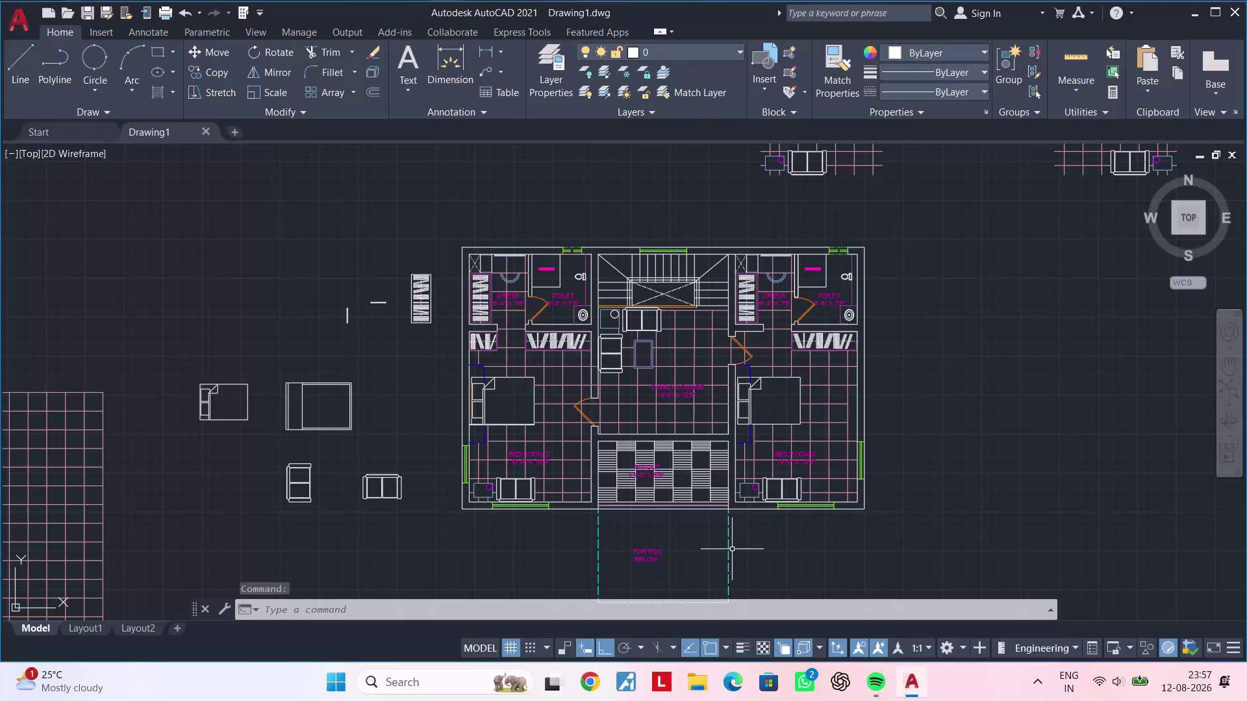
Save the two-bedroom floor plan as Drawing1.dwg and close AutoCAD.
key(ctrl+s)
key(ctrl+s)
key(ctrl+s)
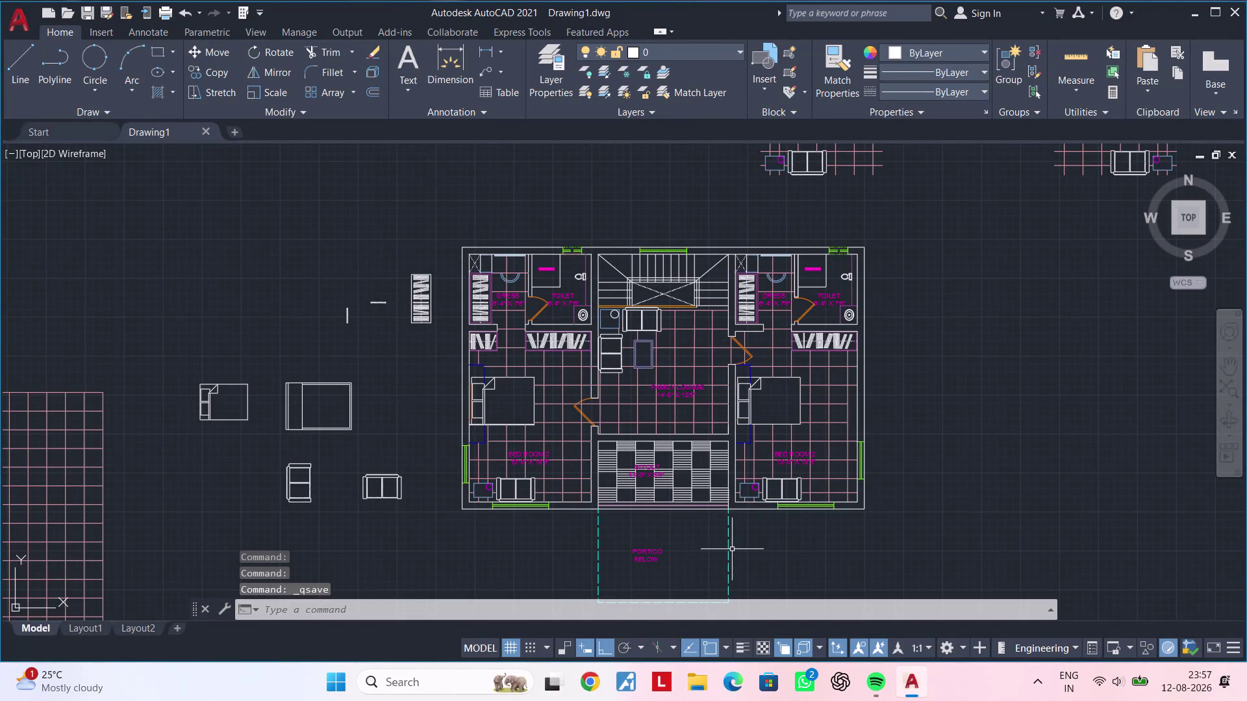
key(ctrl+s)
key(ctrl+s)
key(ctrl+s)
key(ctrl+s)
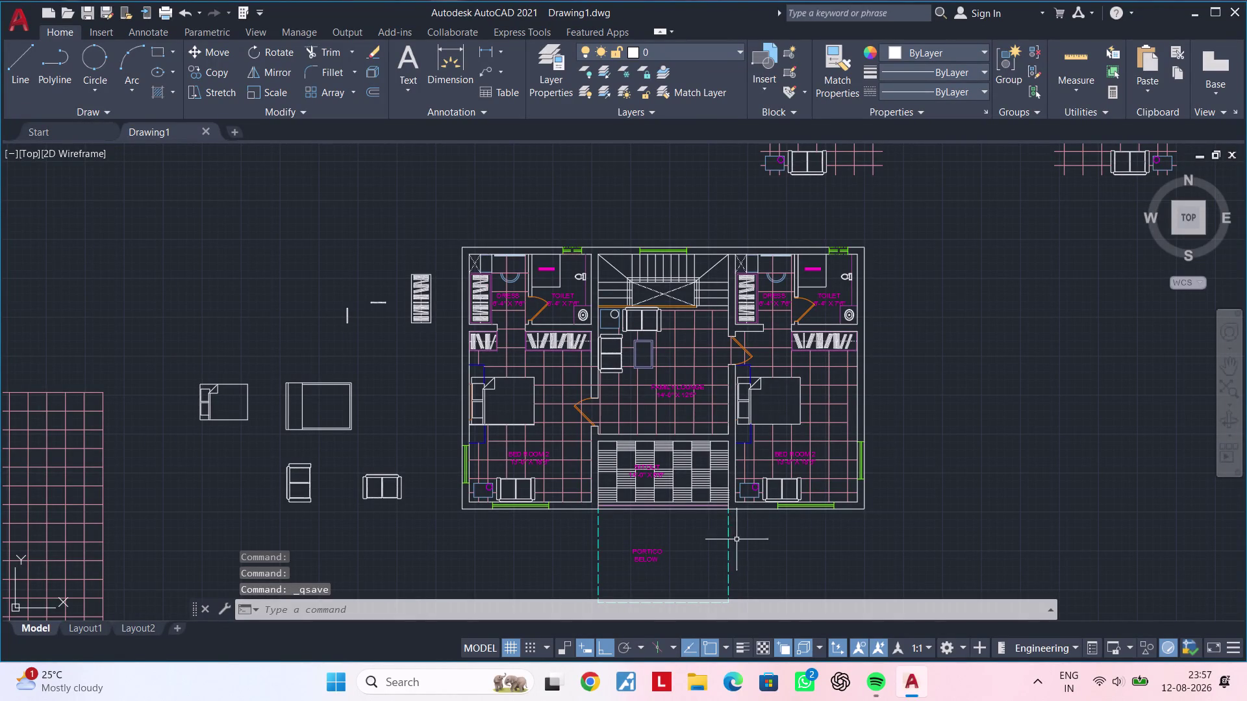
click(1245, 10)
click(1238, 13)
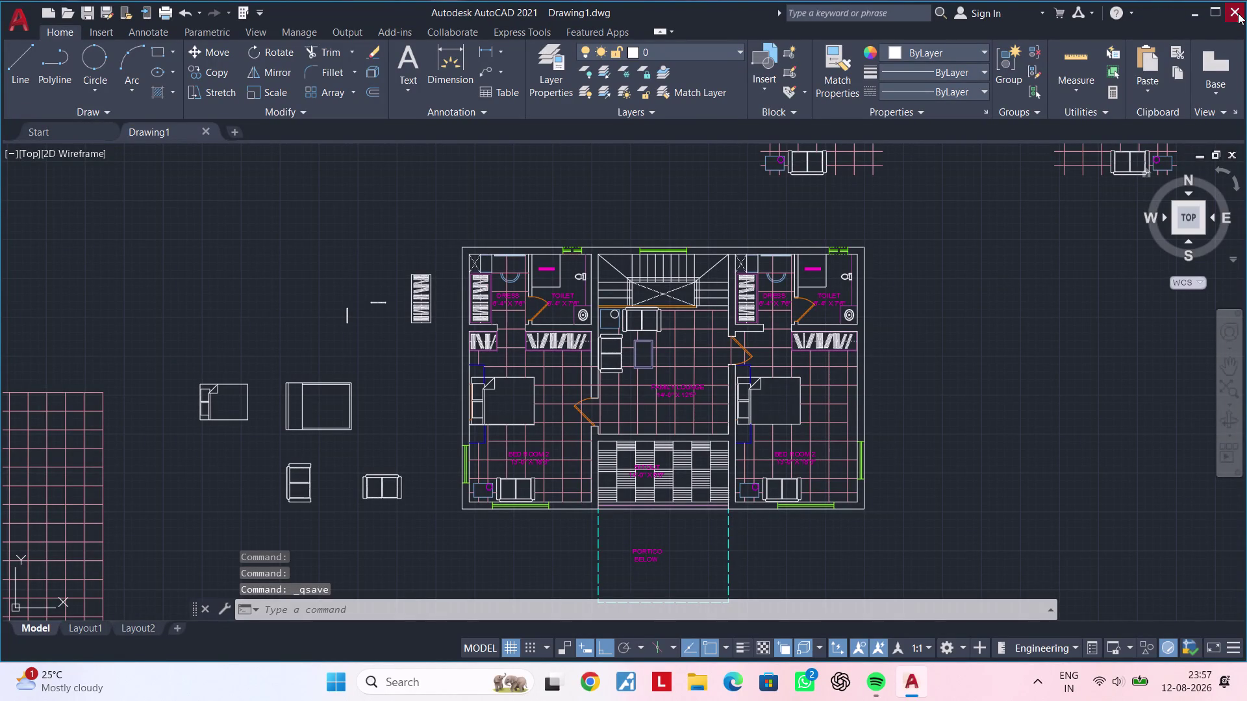
On the desktop, browse the right-click Sort by menu, dismiss it, and open the Fuji shortcut.
right_drag(757, 189, 750, 192)
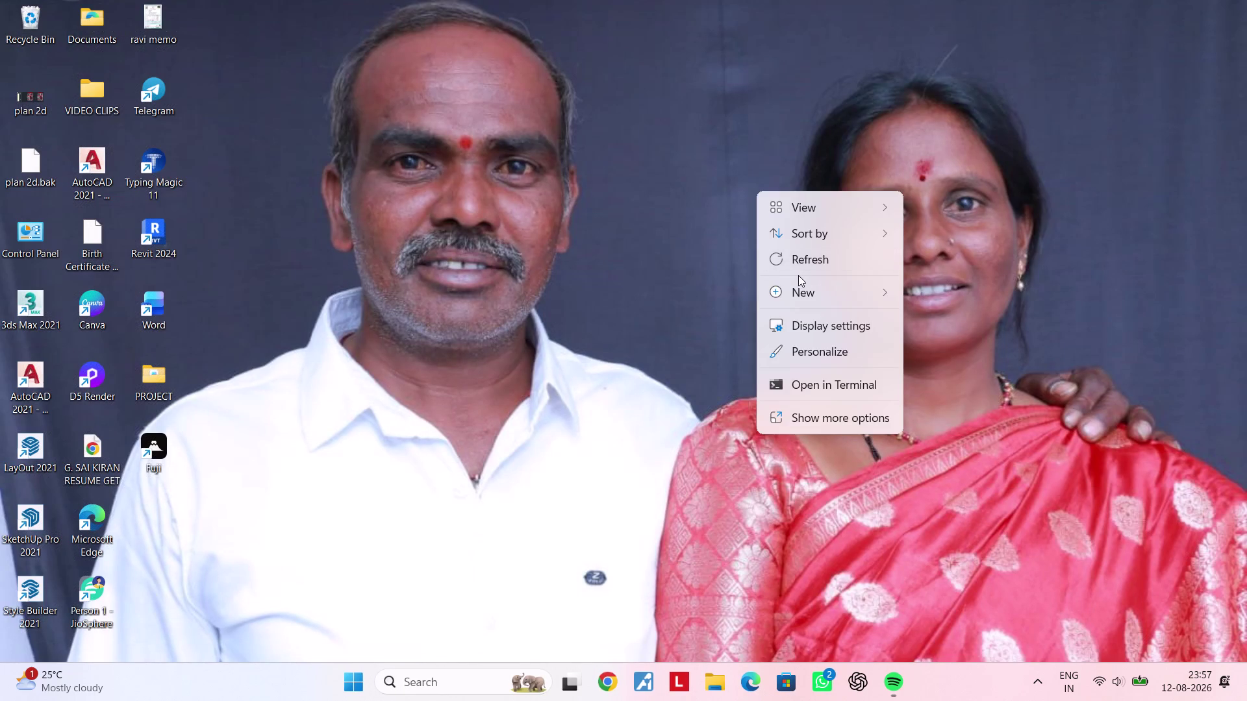
triple_click(806, 265)
right_click(685, 260)
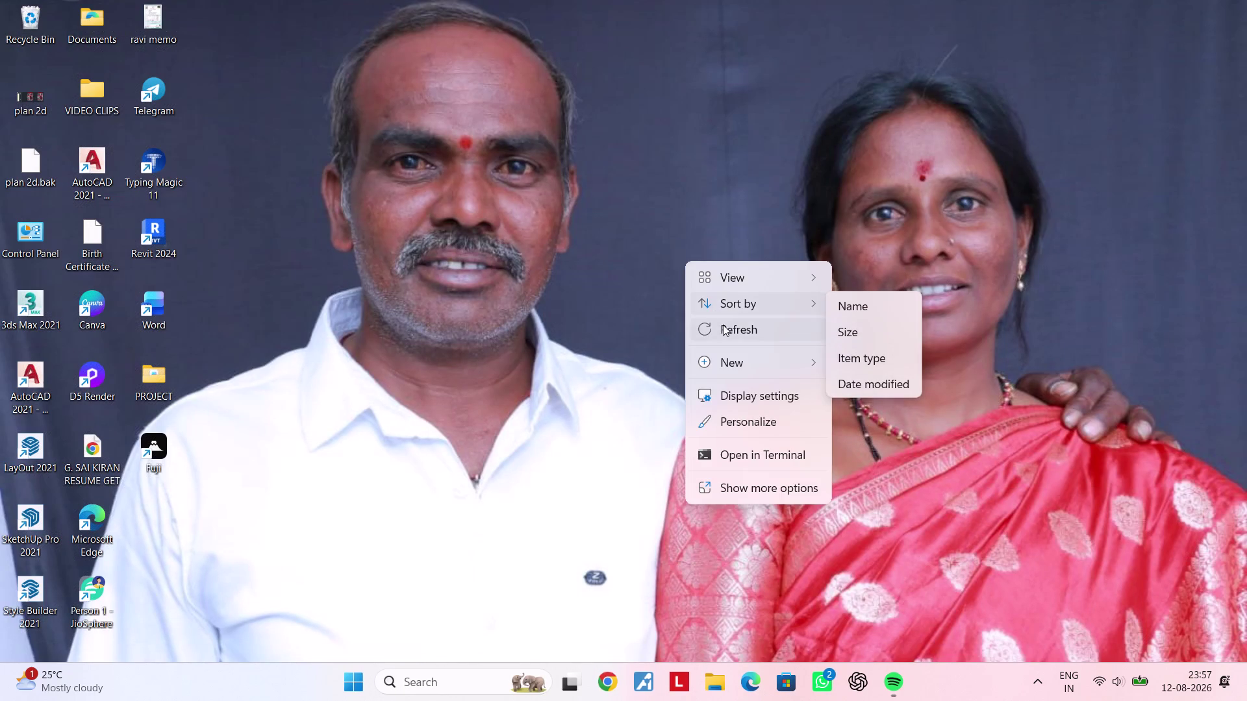
double_click(723, 325)
right_click(690, 270)
double_click(737, 339)
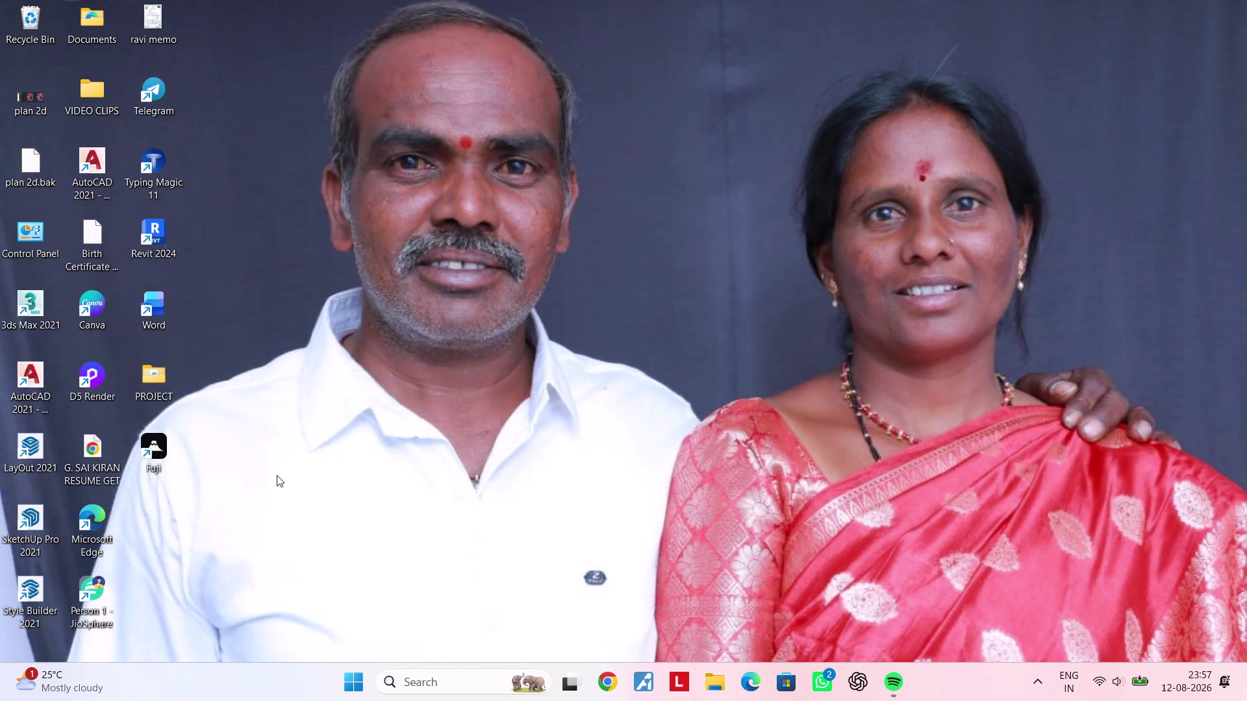
click(150, 458)
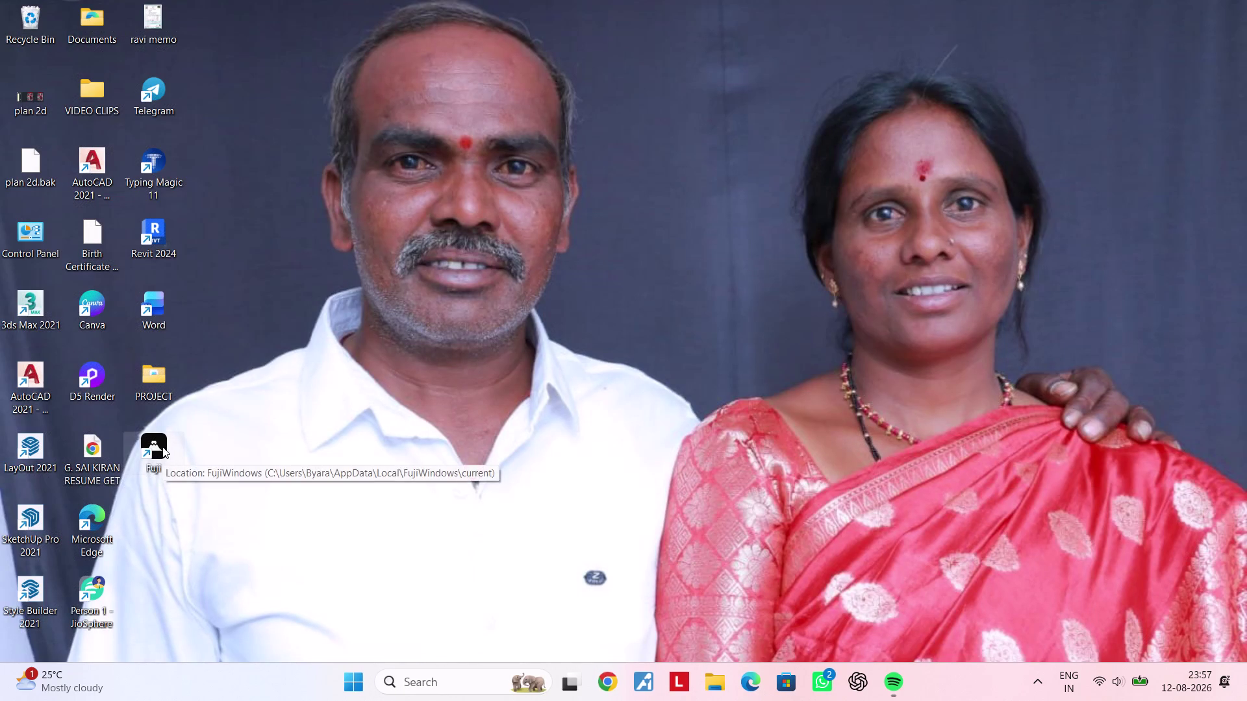
double_click(158, 446)
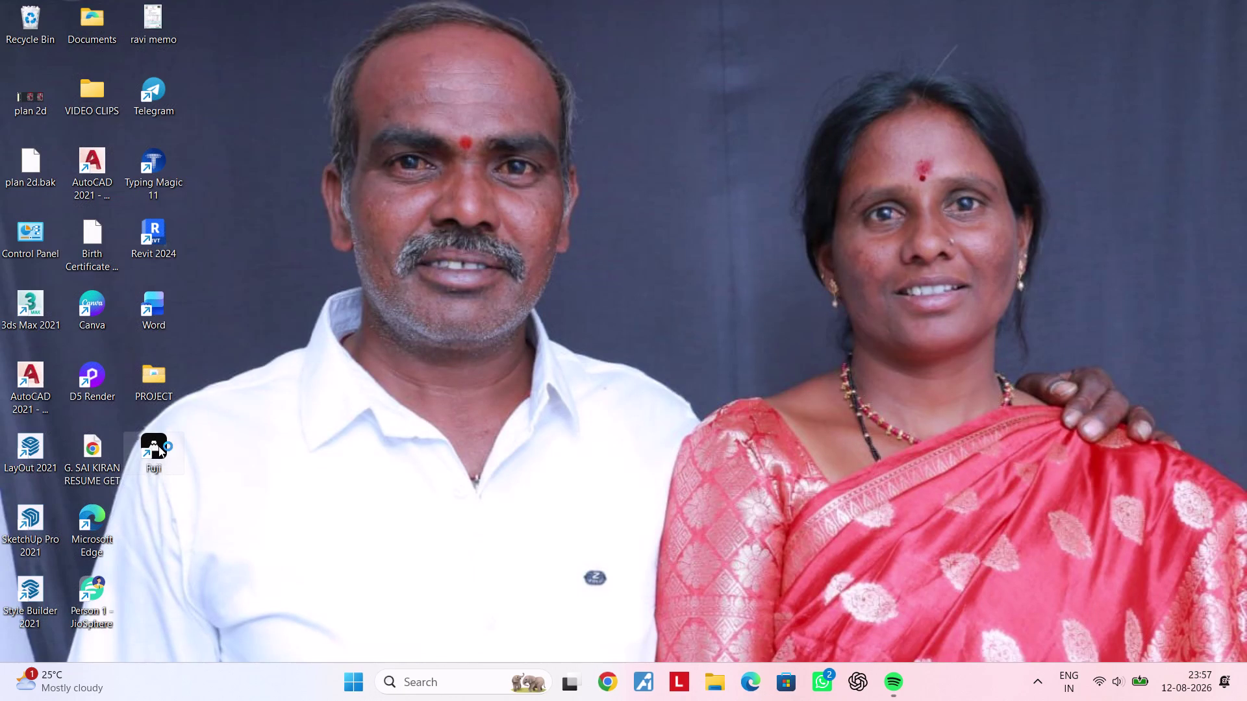